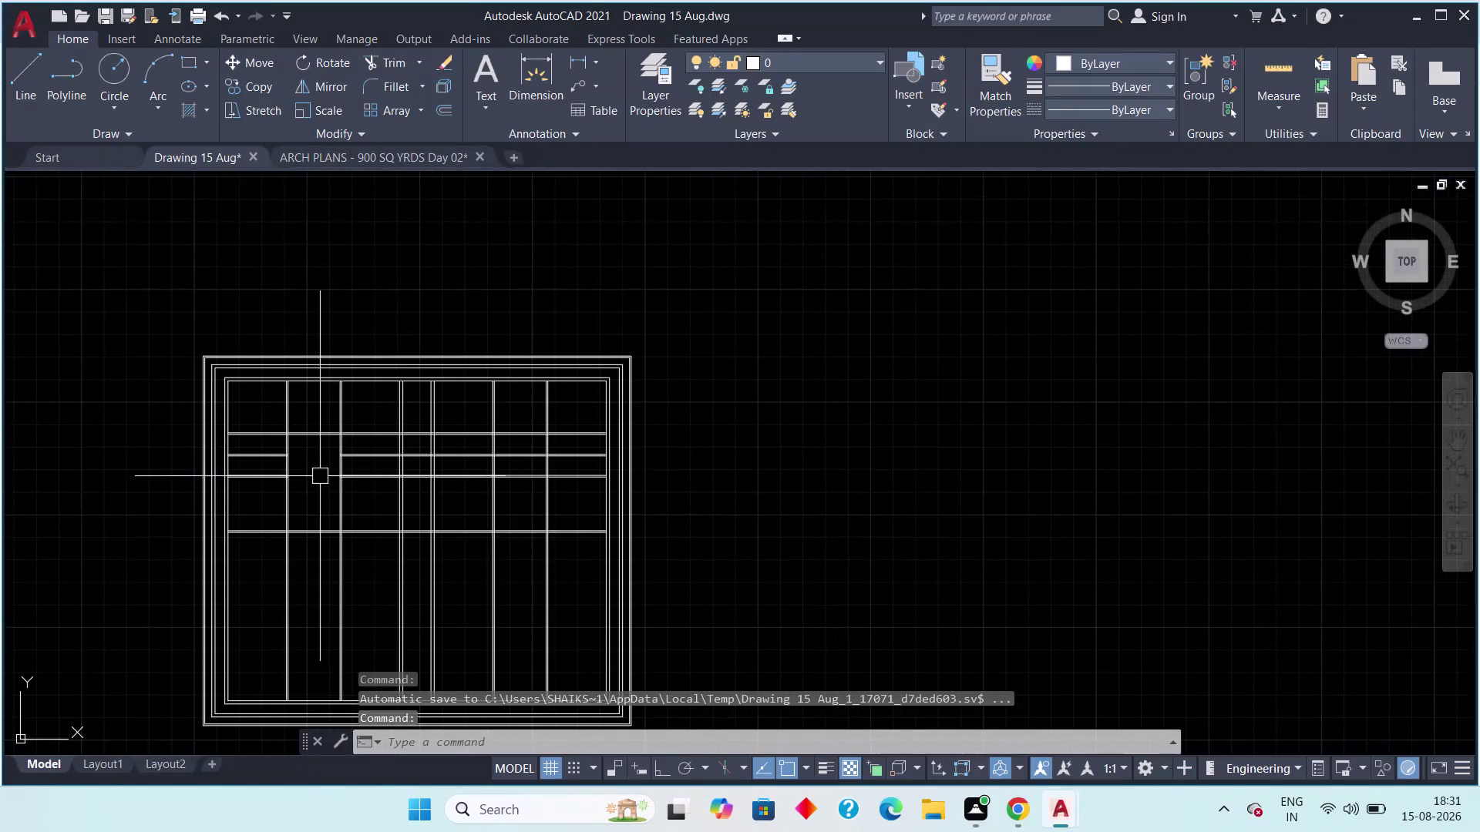
Zoom and pan across the room grid to inspect the double-line wall junctions inside the boundary.
scroll(up, 3)
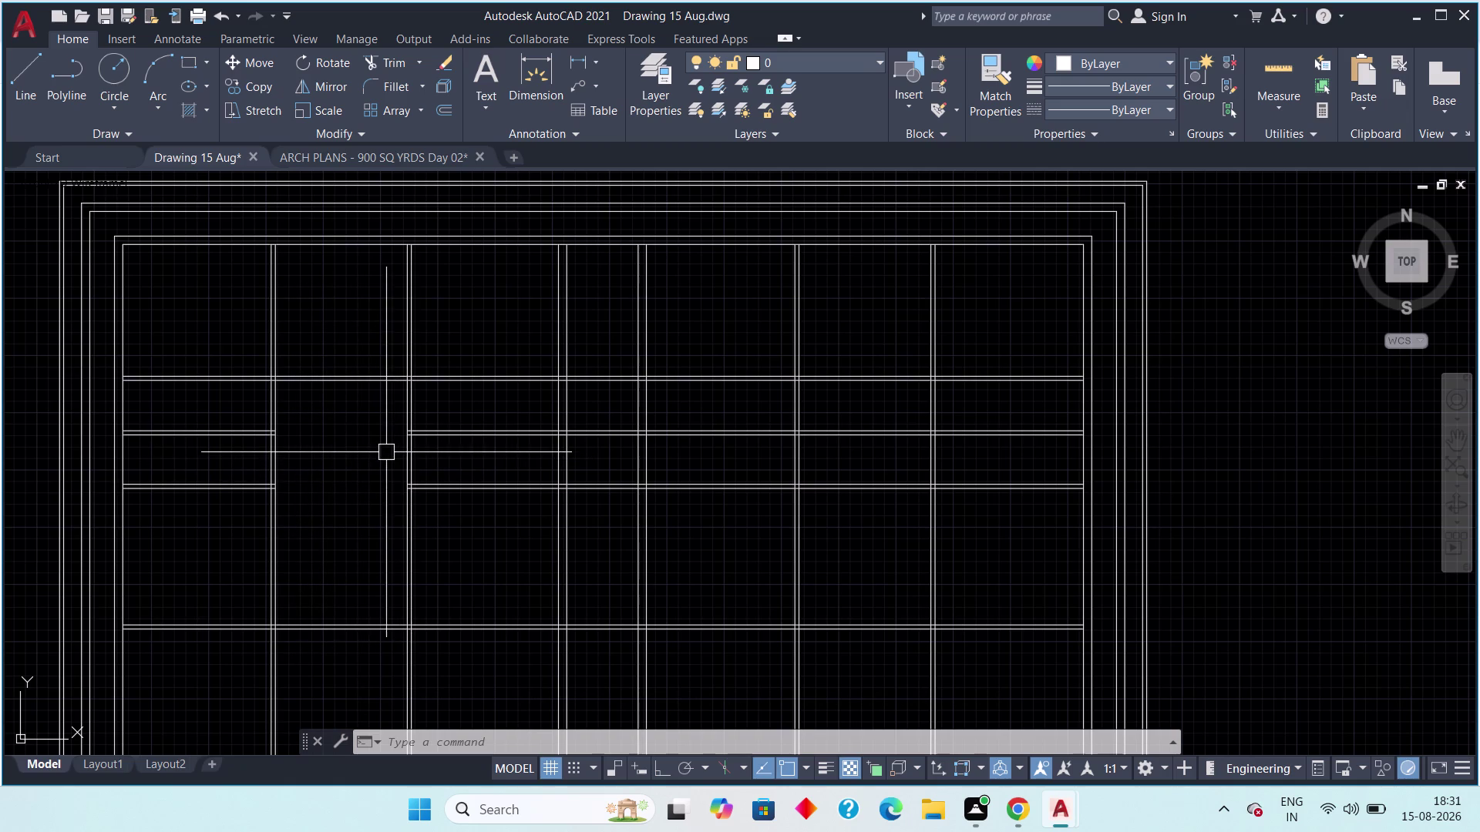
middle_drag(385, 452, 381, 481)
scroll(up, 3)
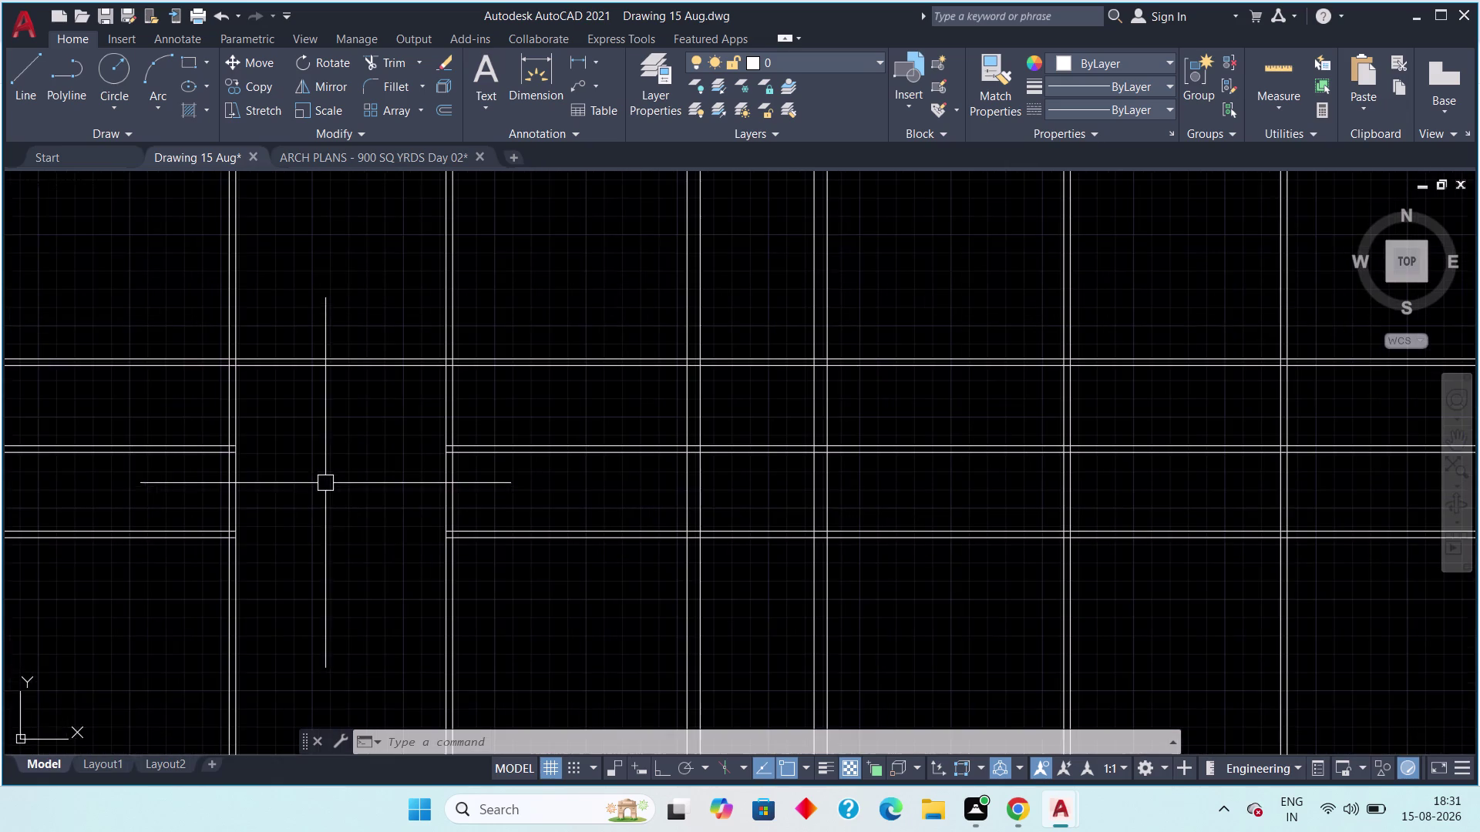
scroll(down, 3)
middle_drag(337, 490, 374, 514)
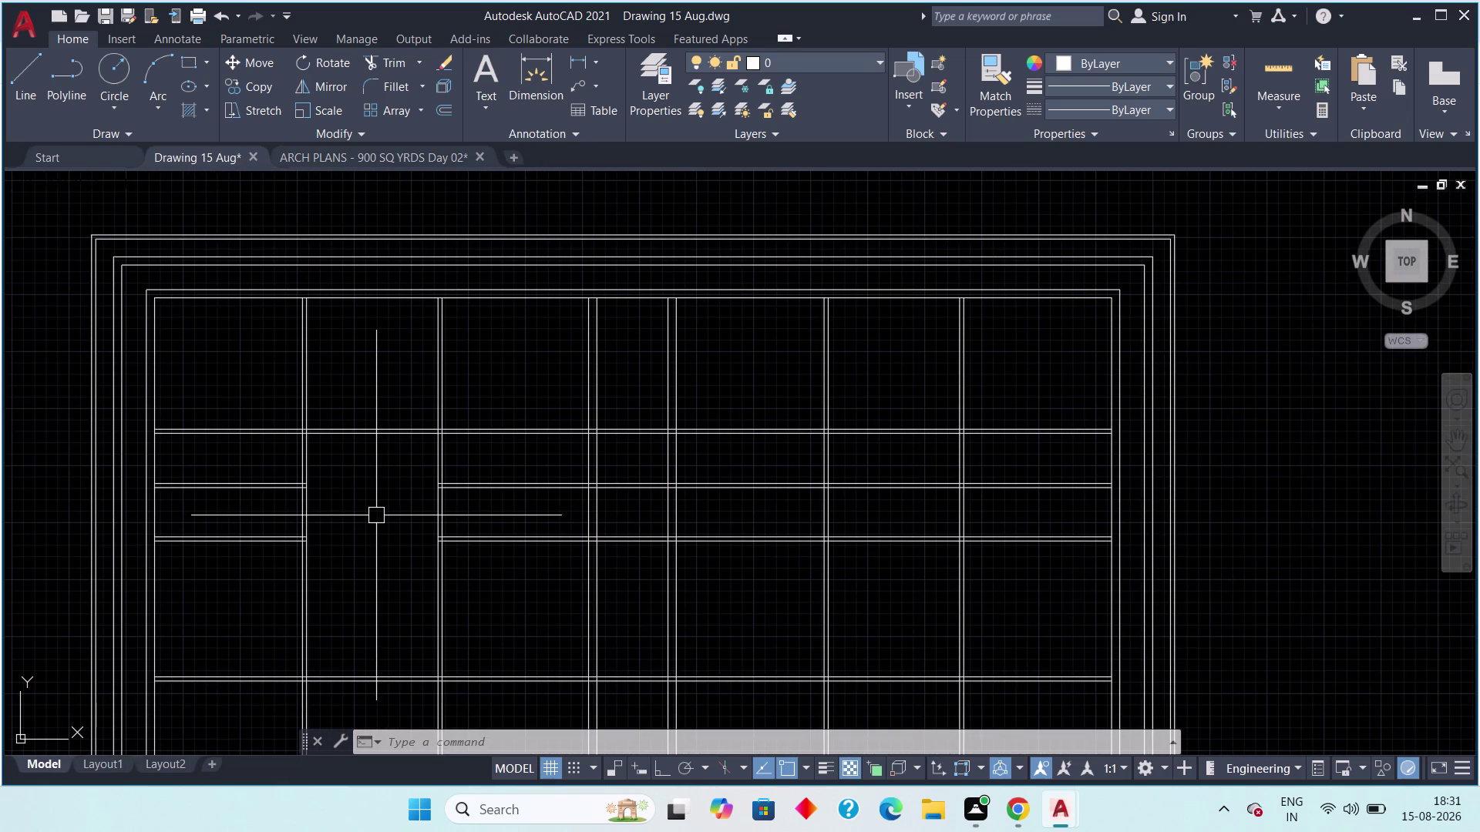